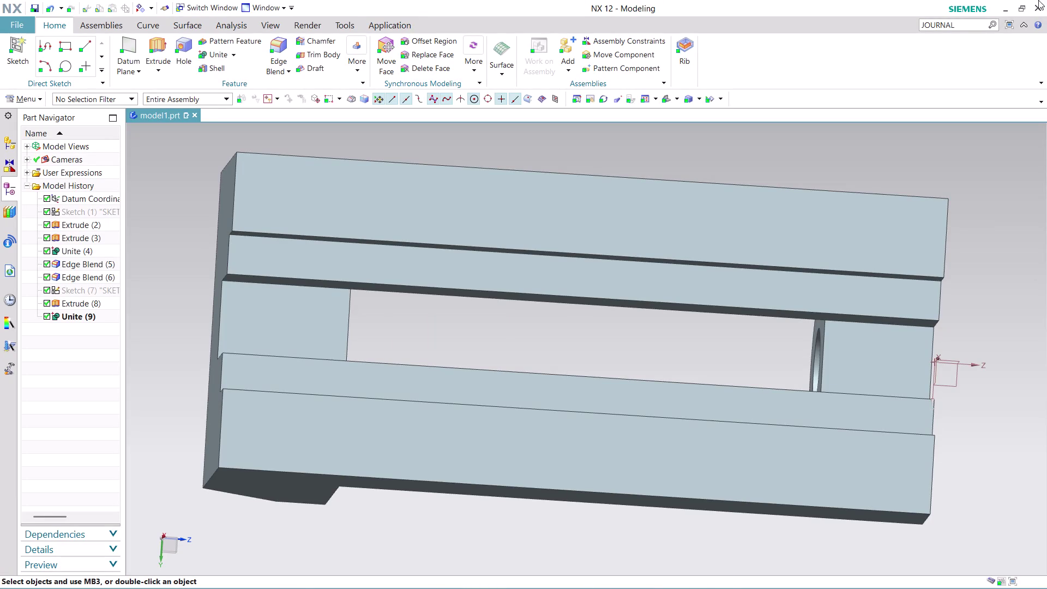
click(999, 7)
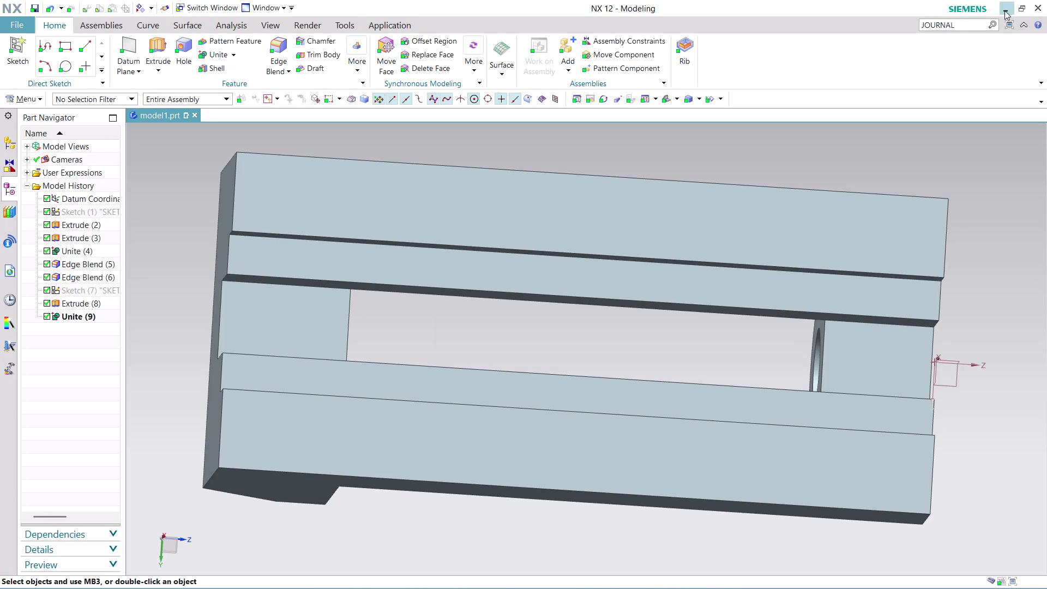